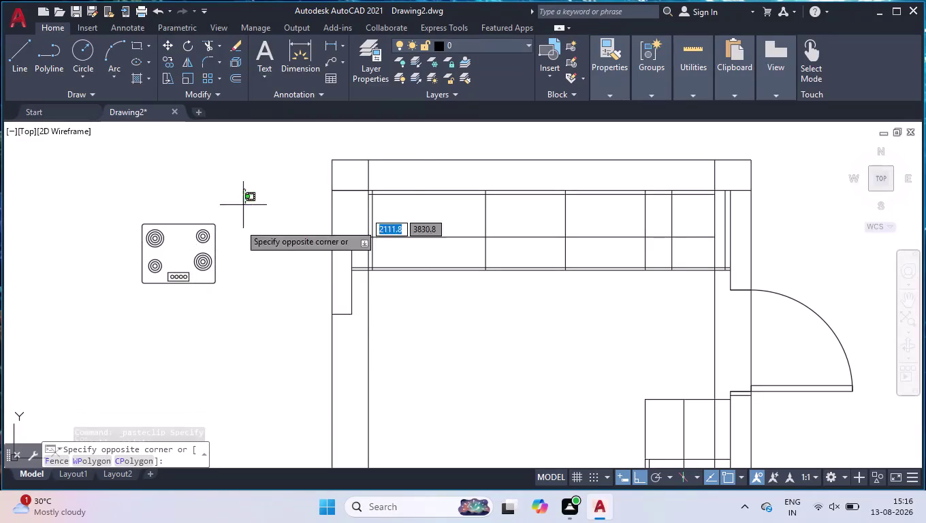
Group the hob's 31 window-selected objects into one unnamed group and start moving it.
click(136, 306)
text(GROUP)
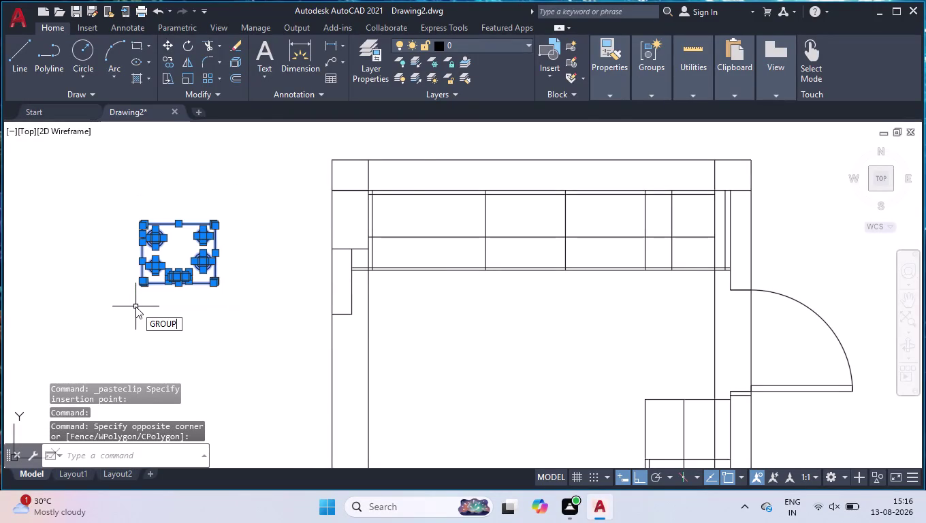
key(Return)
click(185, 283)
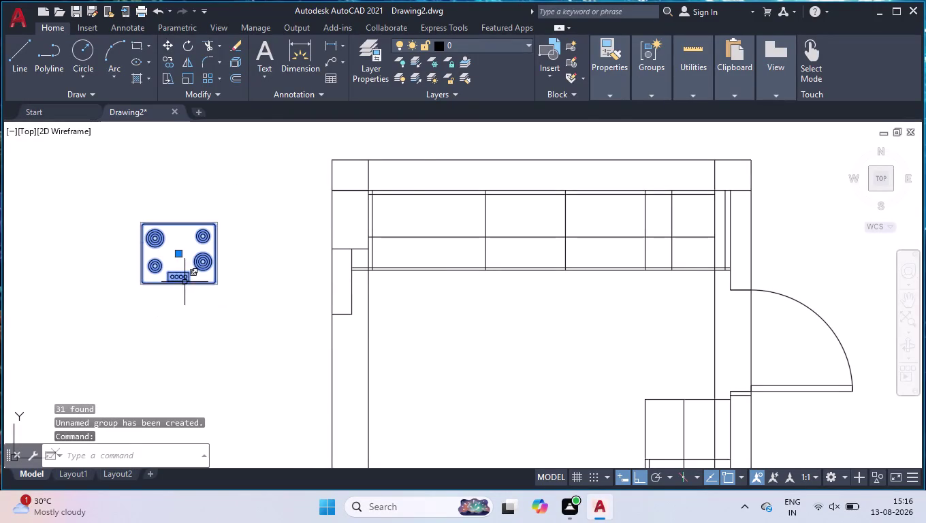
text(MOVE)
key(Return)
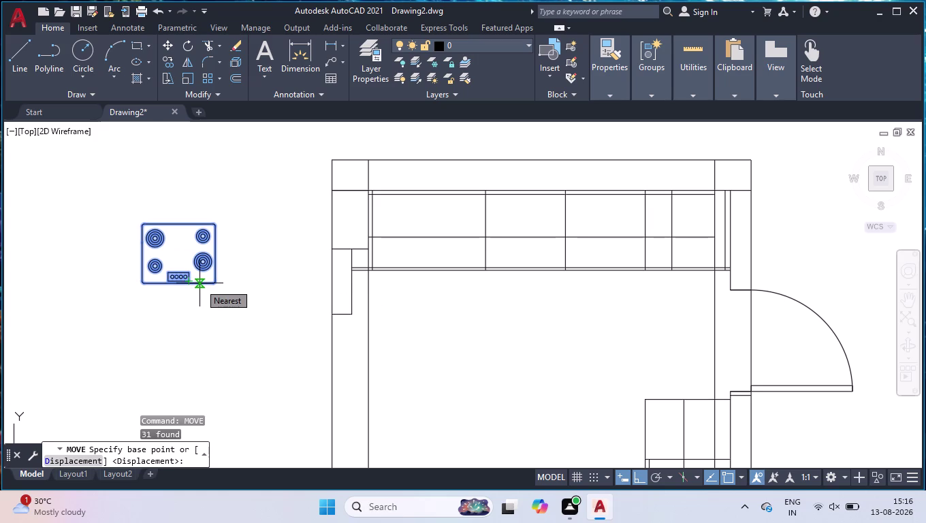
Move the hob from its top-edge base point to the midpoint of two counter points with M2P.
scroll(up, 3)
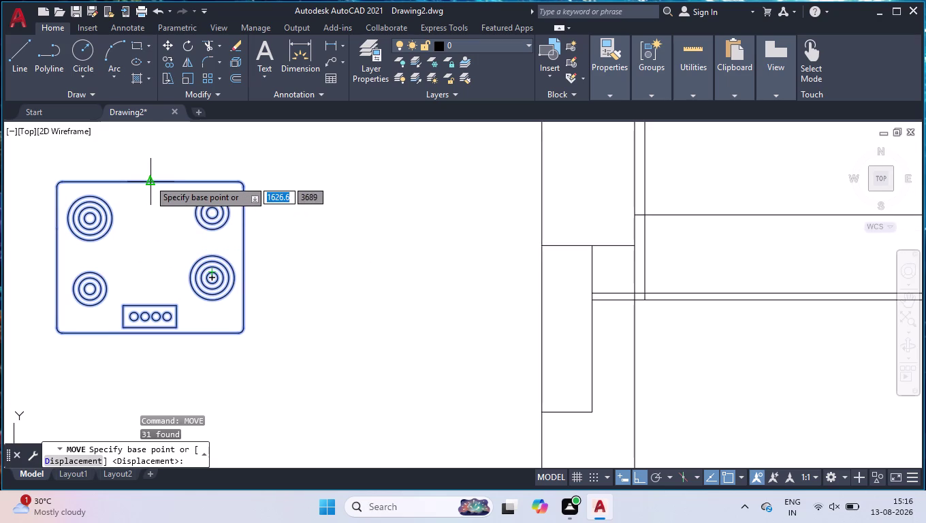
click(149, 180)
scroll(down, 3)
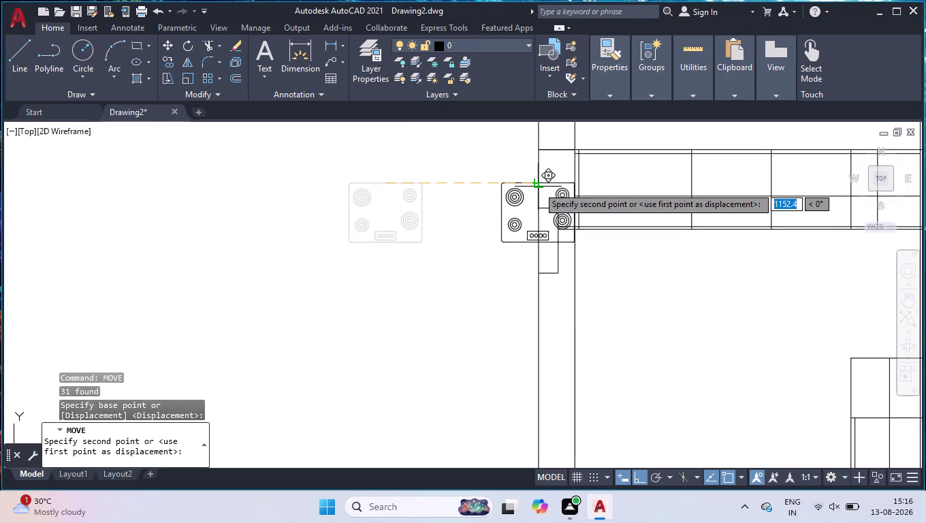
scroll(down, 3)
scroll(up, 3)
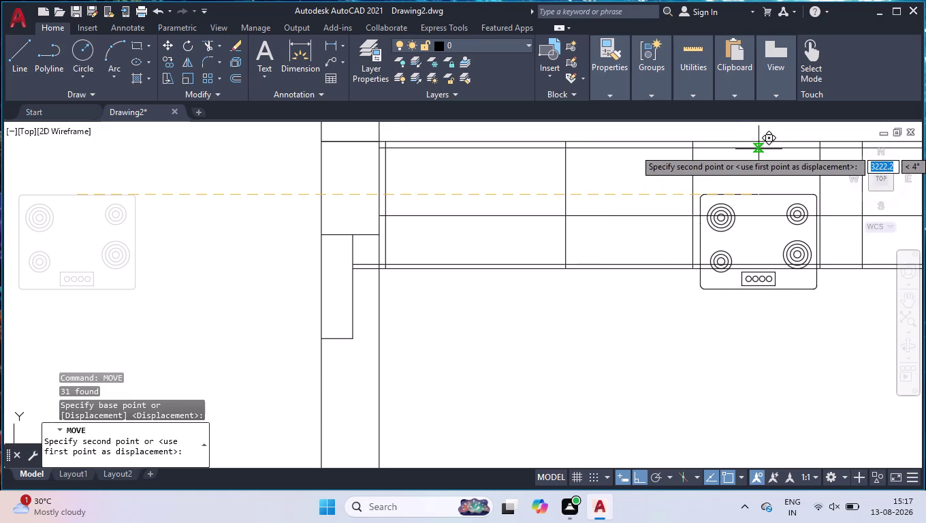
text(M2)
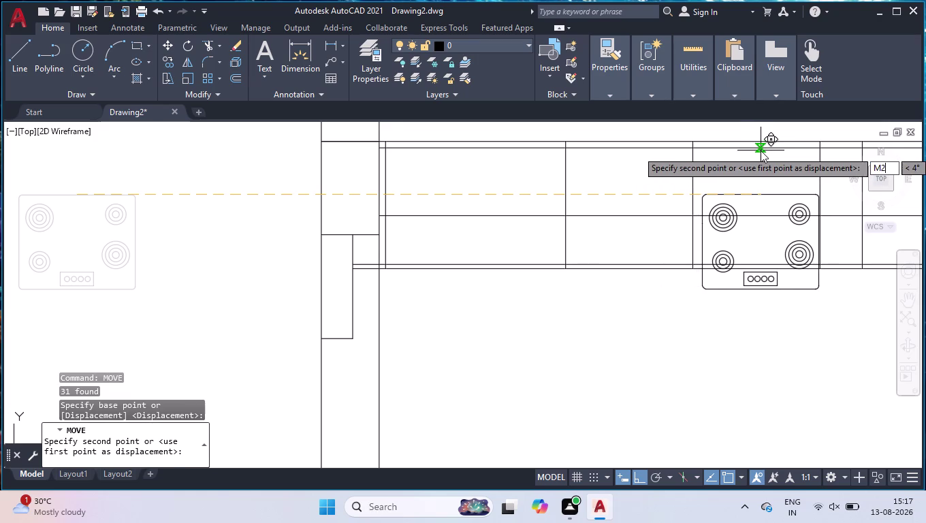
text(P)
key(Return)
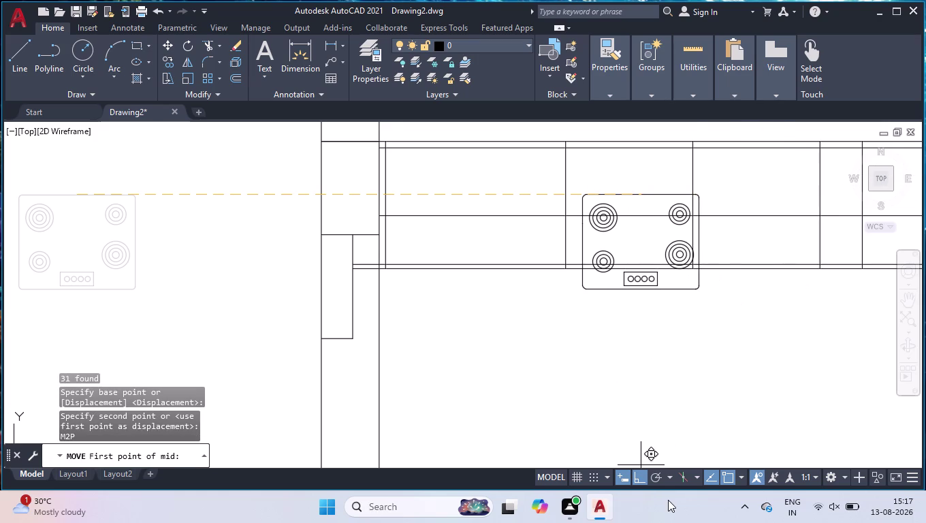
click(658, 484)
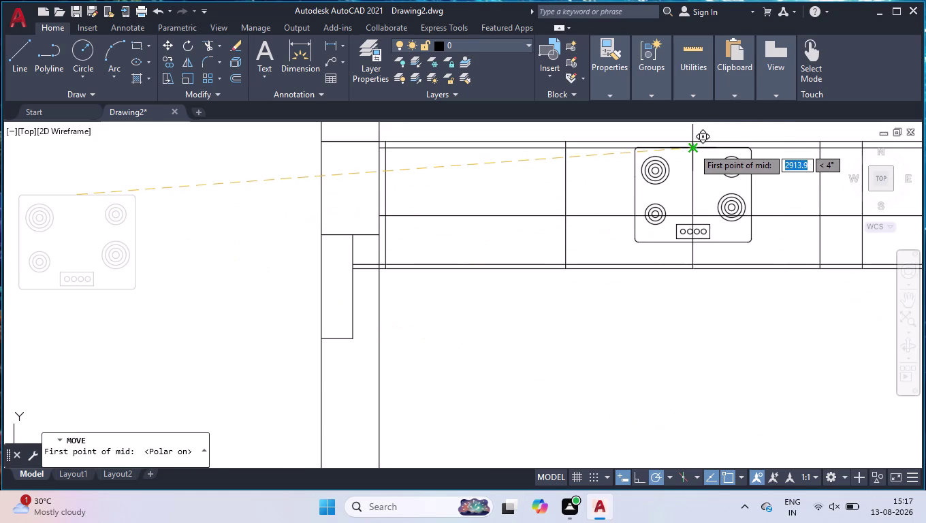
click(693, 147)
click(820, 145)
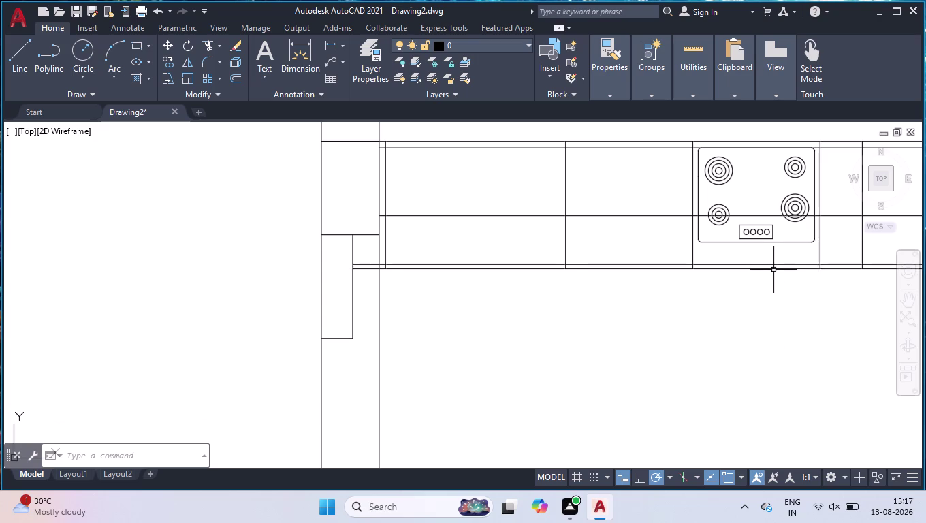
scroll(down, 3)
scroll(down, 3)
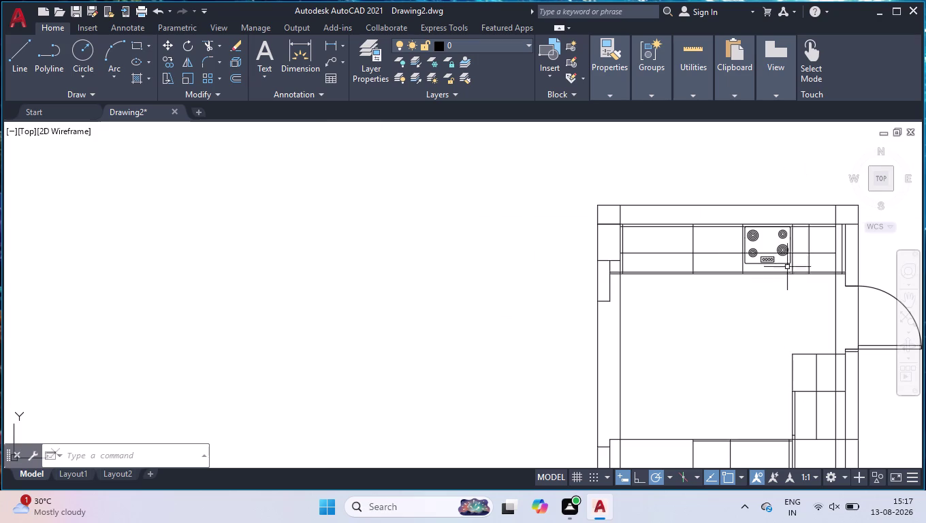
scroll(up, 3)
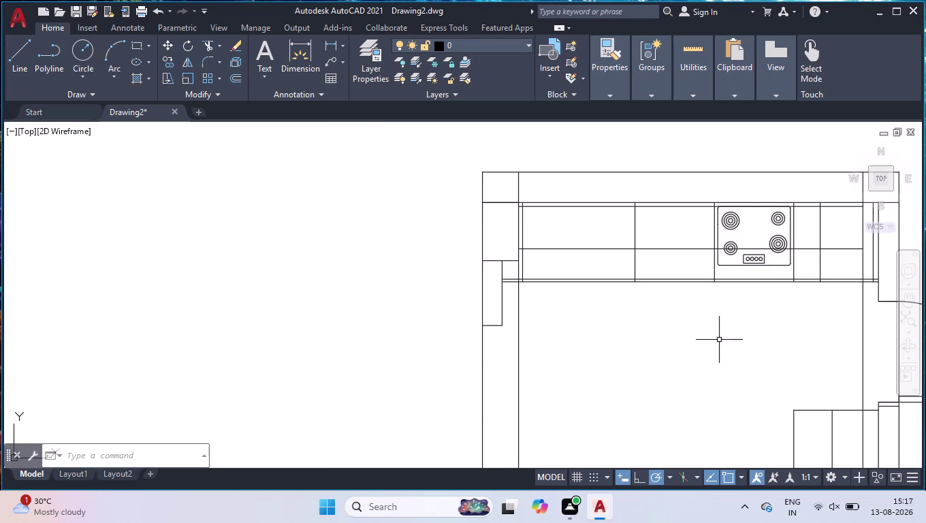
text(DRAG)
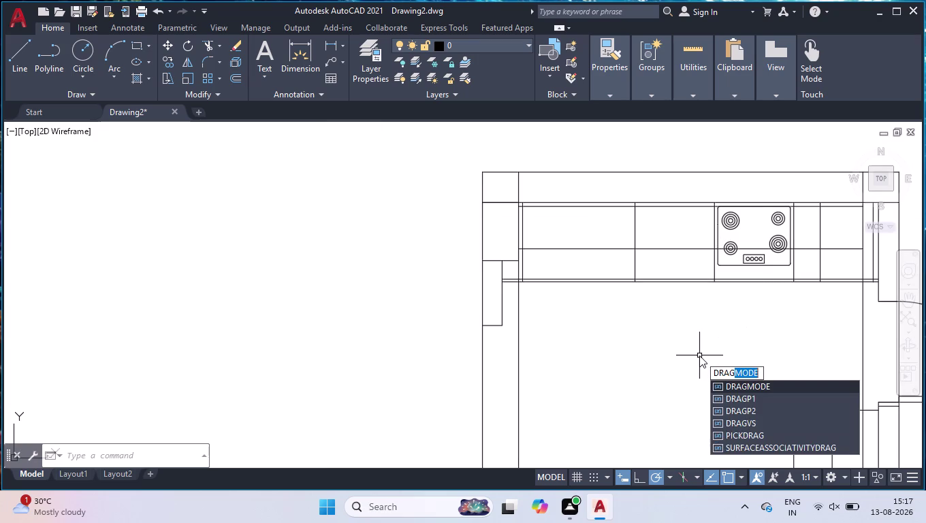
key(Return)
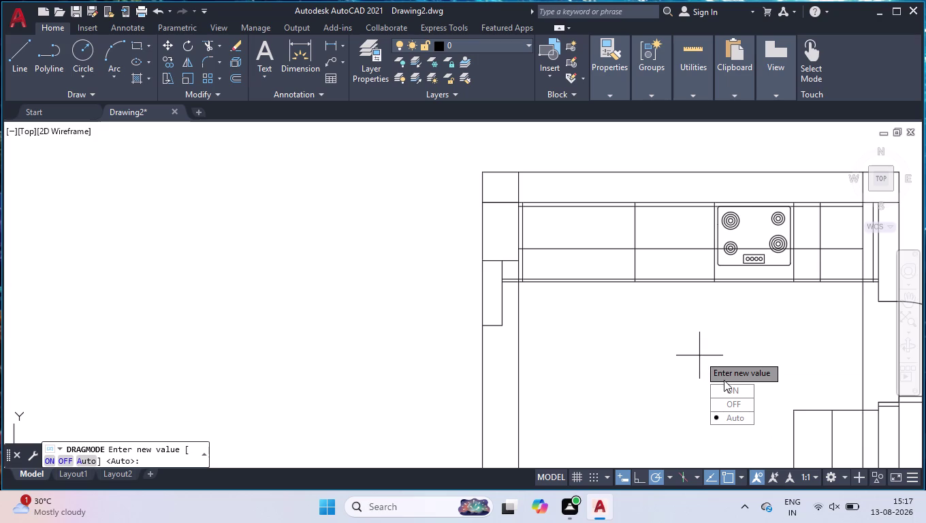
key(Return)
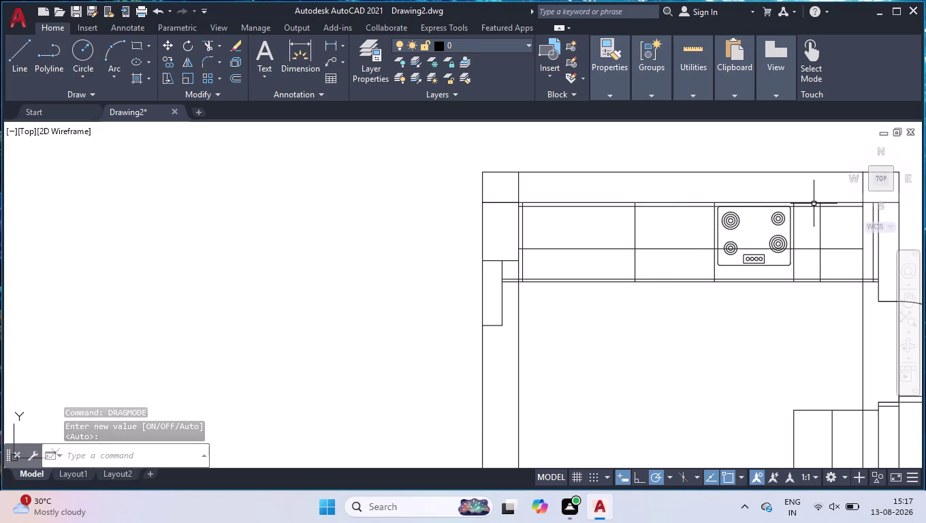
scroll(up, 3)
click(722, 289)
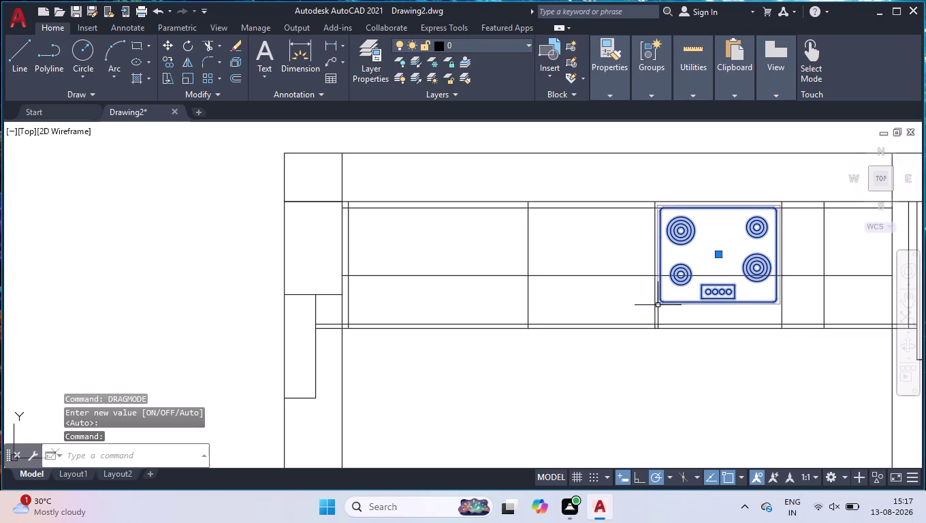
Set DRAGMODE to ON.
text(DRA)
key(g)
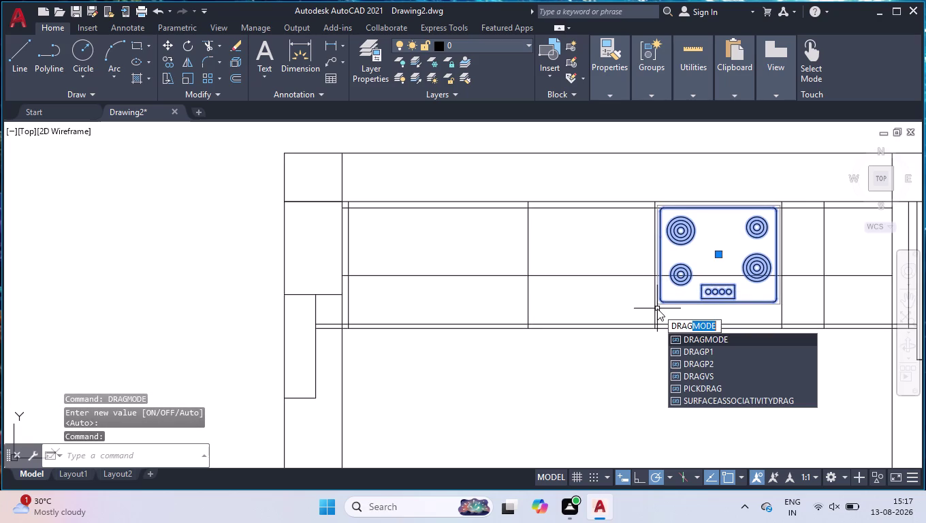
key(Return)
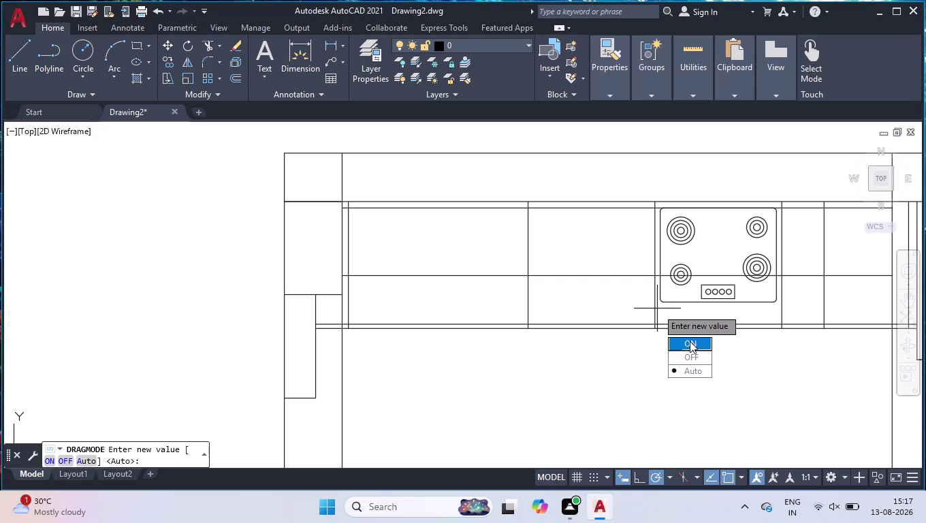
drag(690, 341, 657, 309)
click(663, 299)
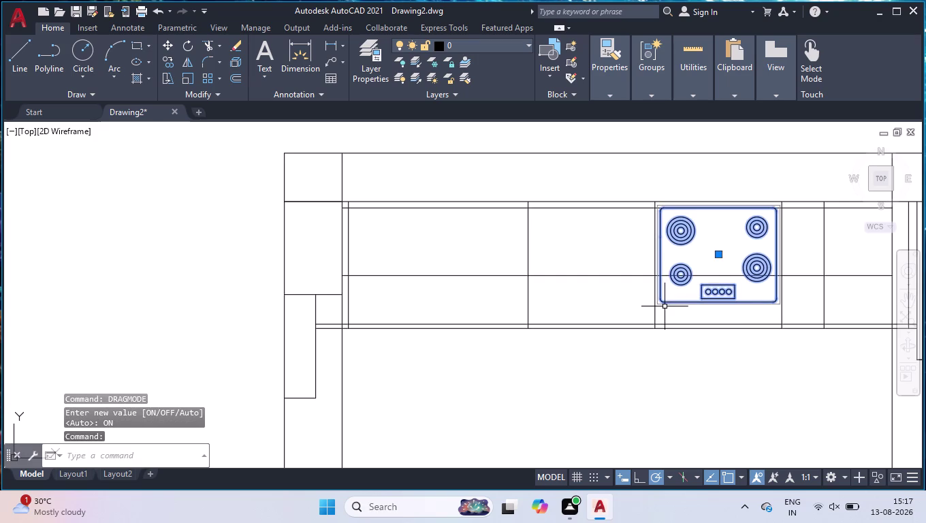
Test stretching the grouped hob from its centre grip without moving it.
click(718, 255)
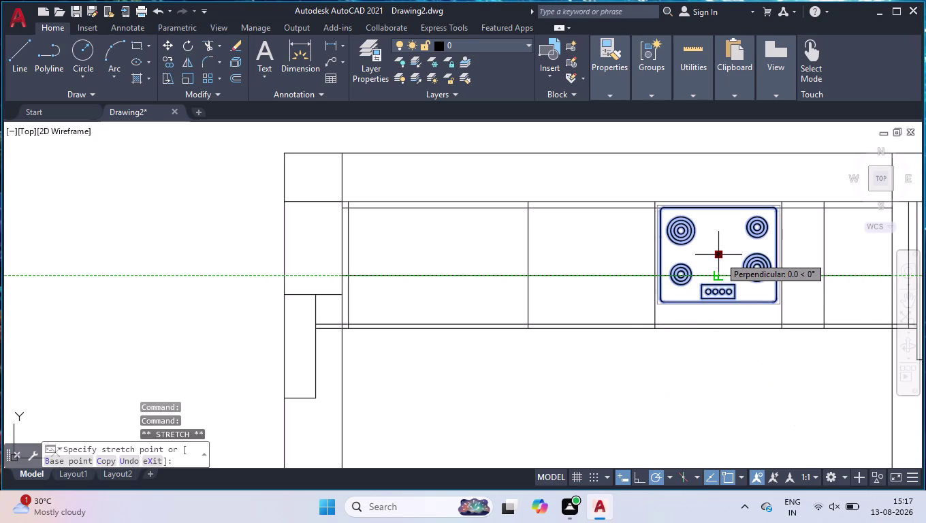
click(720, 257)
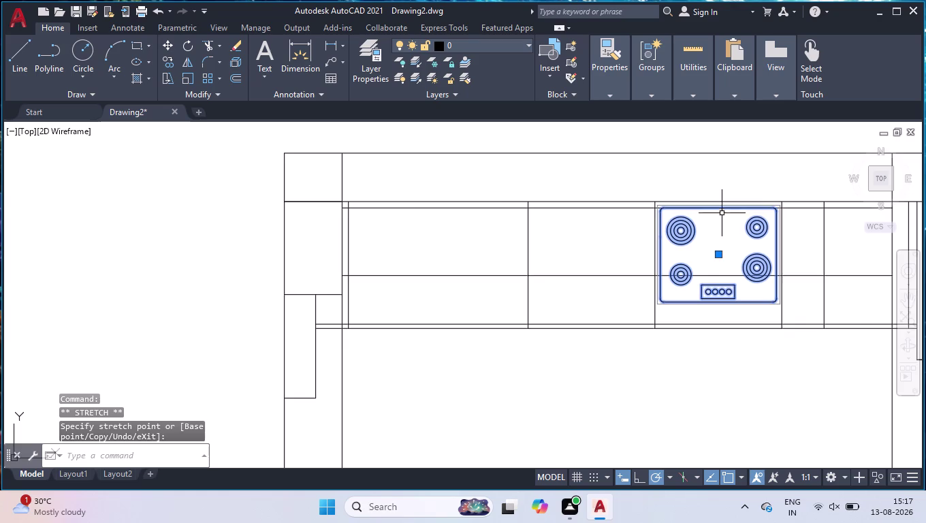
scroll(up, 3)
scroll(up, 3)
scroll(down, 3)
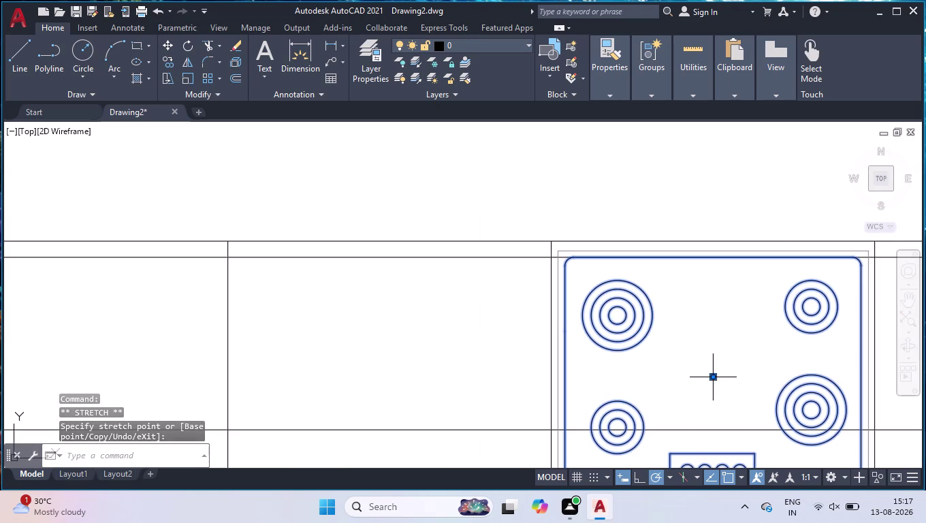
click(715, 377)
click(713, 389)
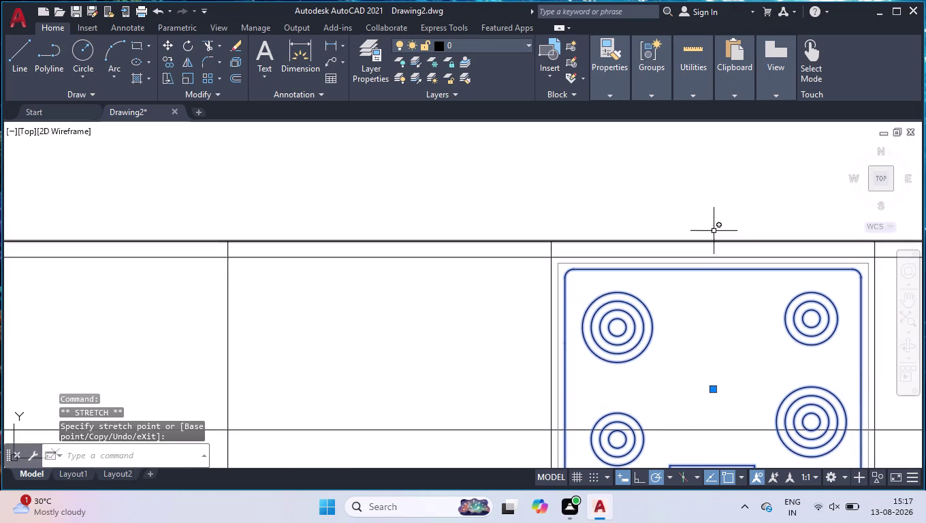
Rerun DRAGMODE and keep it at Auto.
key(Return)
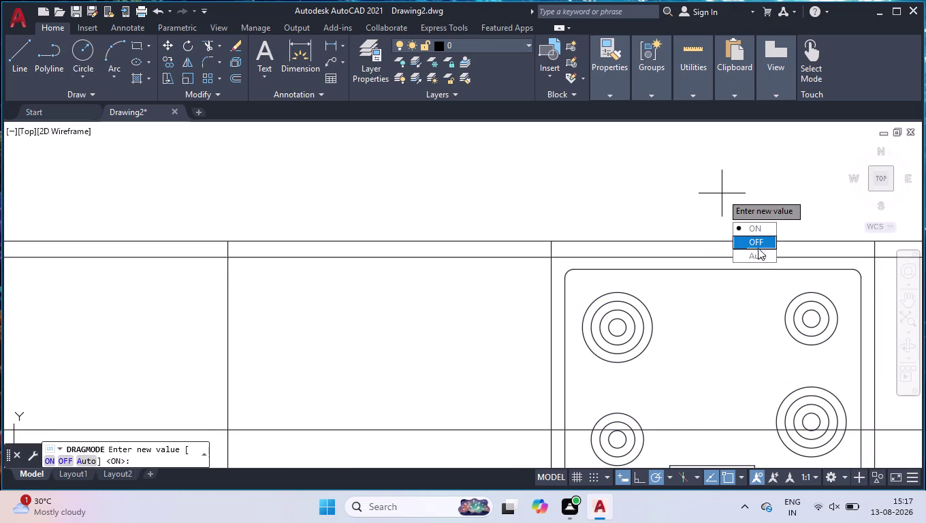
click(758, 250)
key(Return)
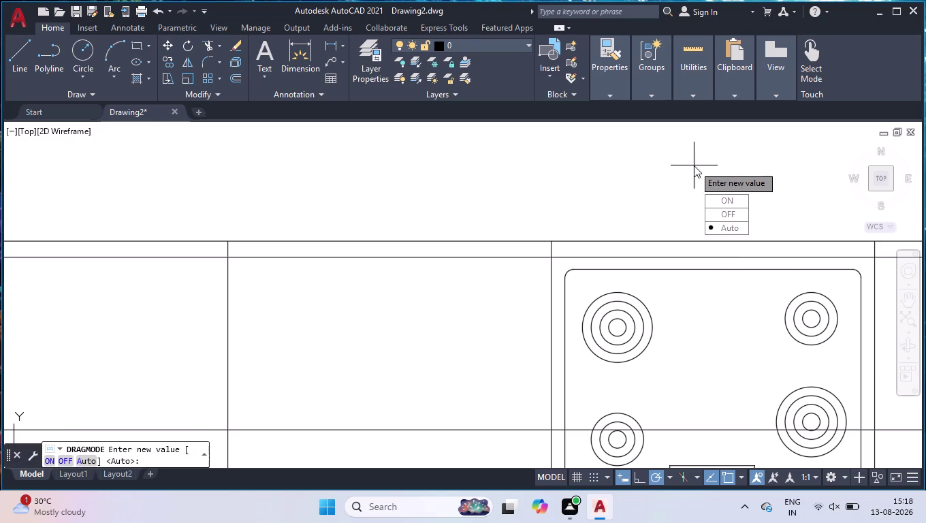
key(Return)
key(space)
key(Return)
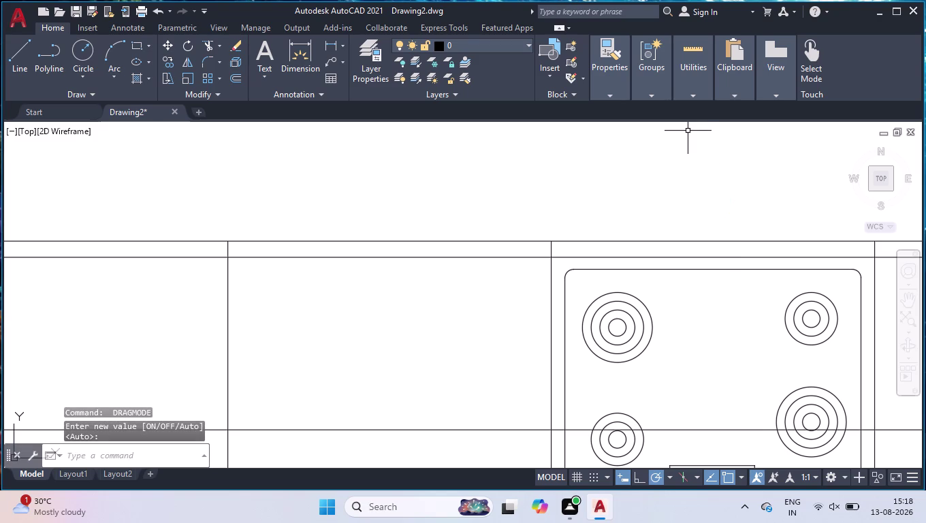
scroll(down, 3)
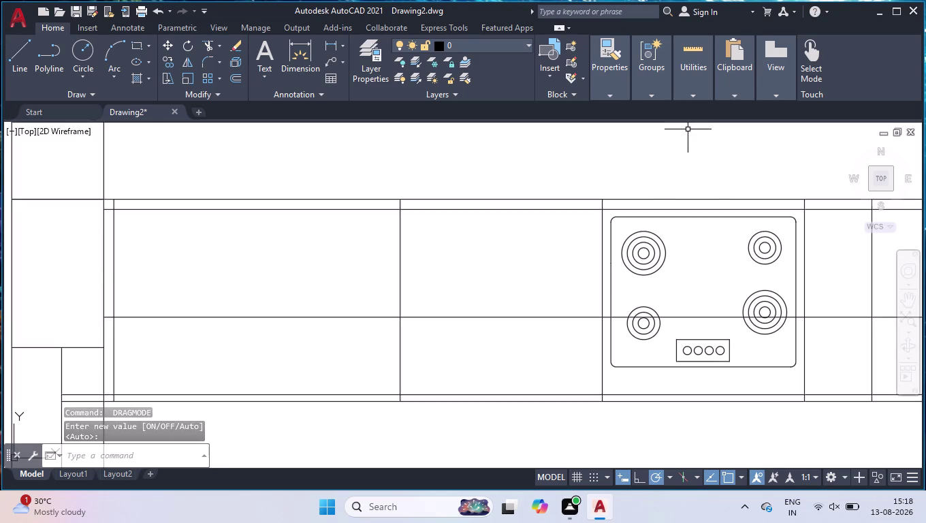
scroll(down, 3)
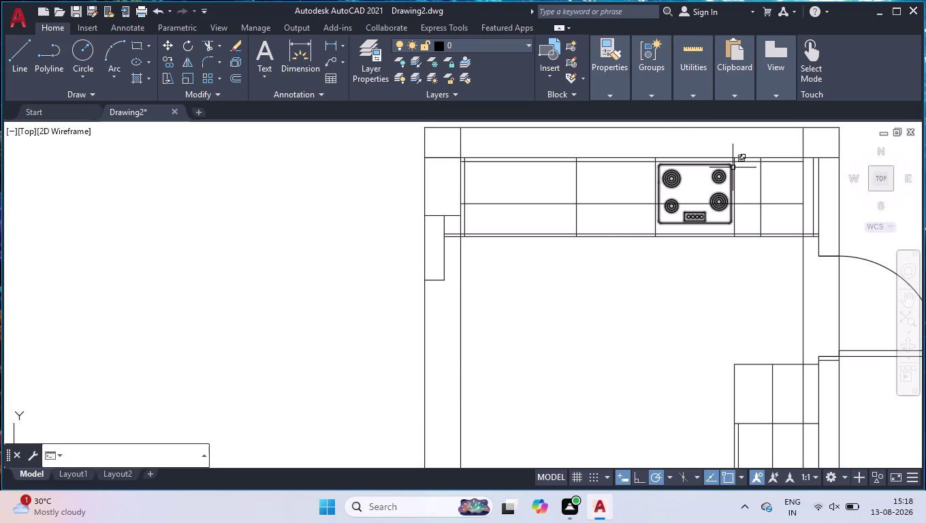
Show the On-Screen Keyboard and cancel the leftover DRAGMODE prompt.
key(ctrl+super+o)
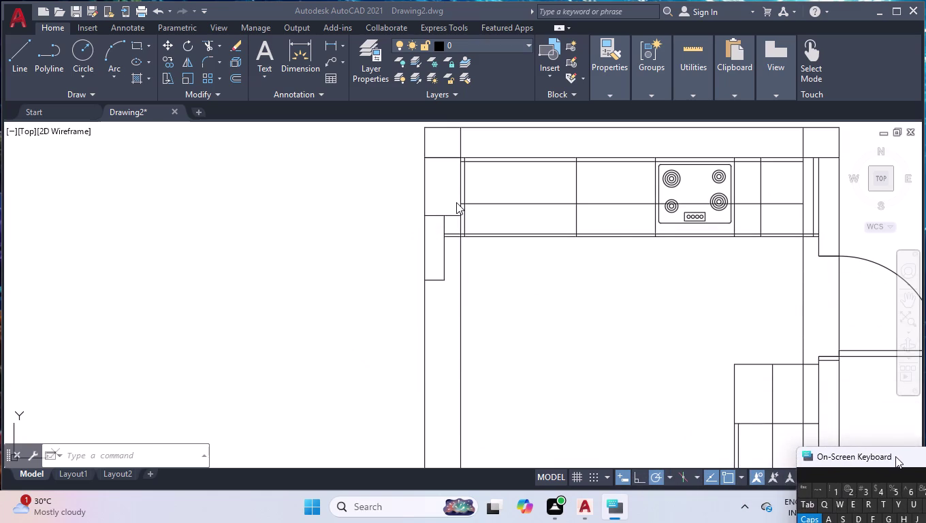
key(Escape)
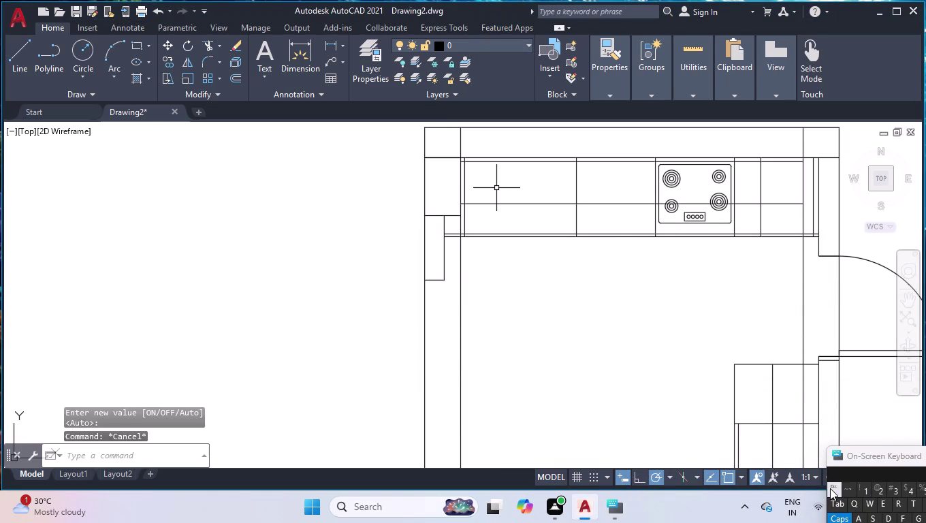
key(Escape)
key(Escape)
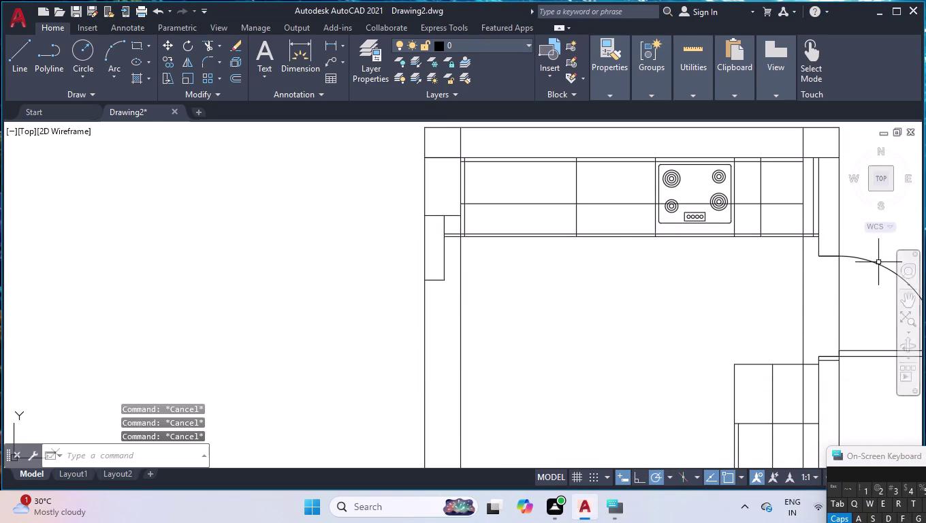
Pan and zoom around the kitchen plan to bring the door swing into view.
click(904, 297)
drag(880, 293, 661, 281)
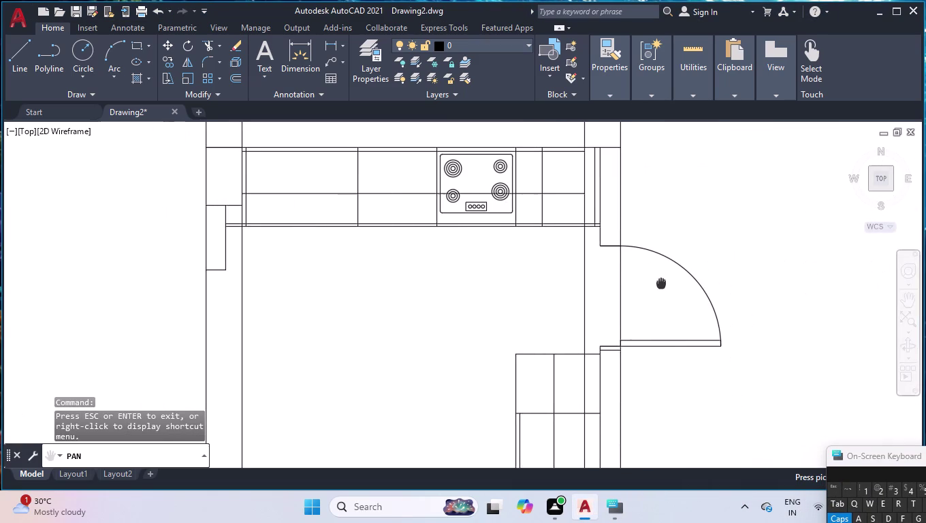
drag(661, 282, 662, 284)
key(Escape)
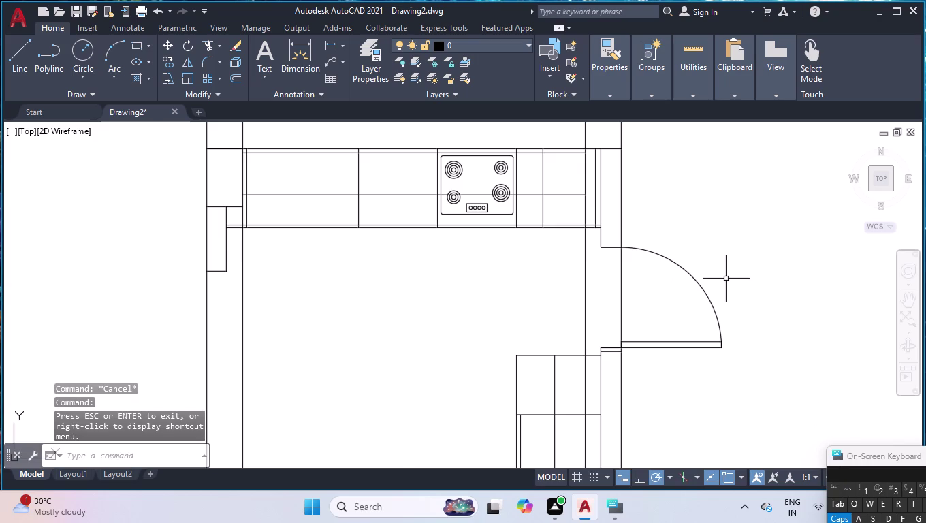
scroll(down, 3)
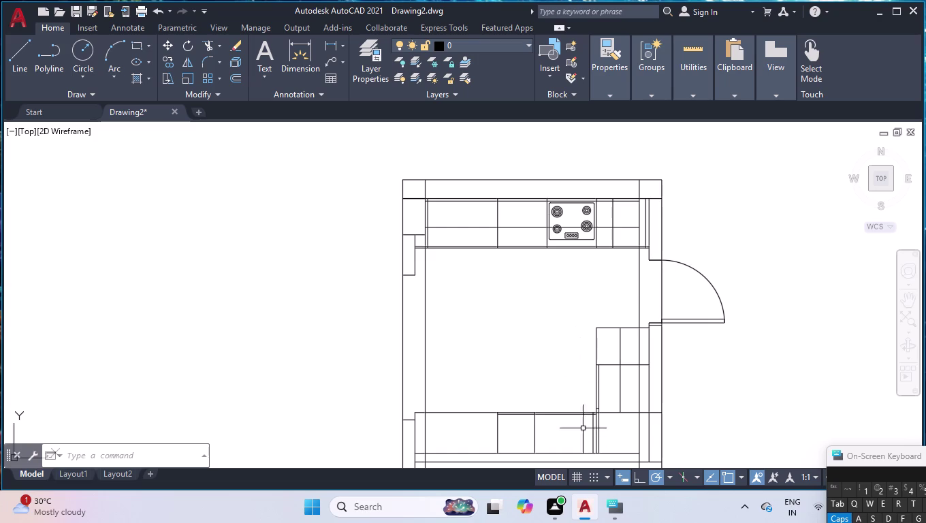
scroll(up, 3)
scroll(up, 3)
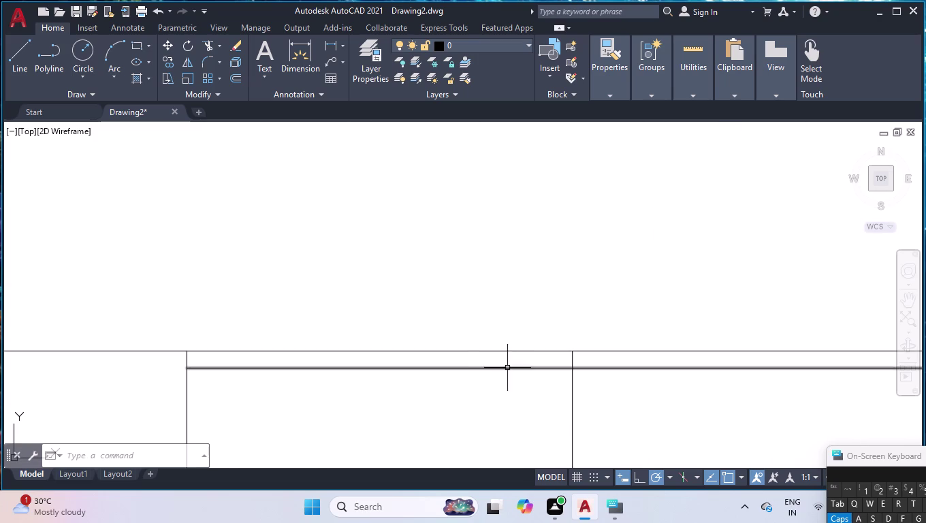